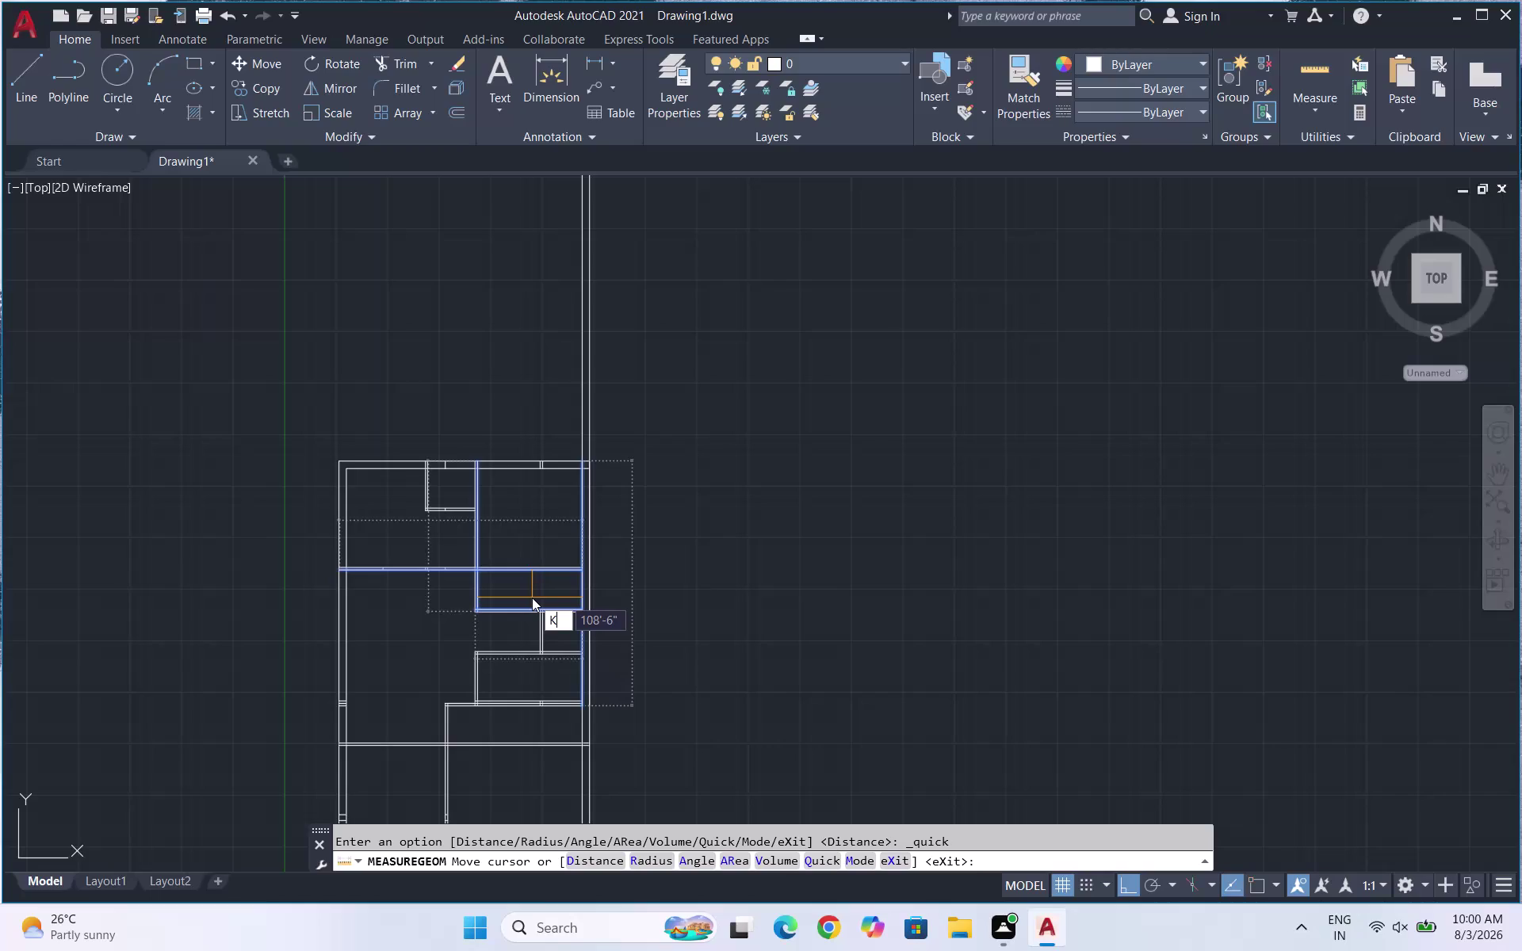
Cancel the Quick measurement of the floor-plan walls to leave an empty Command prompt.
key(m)
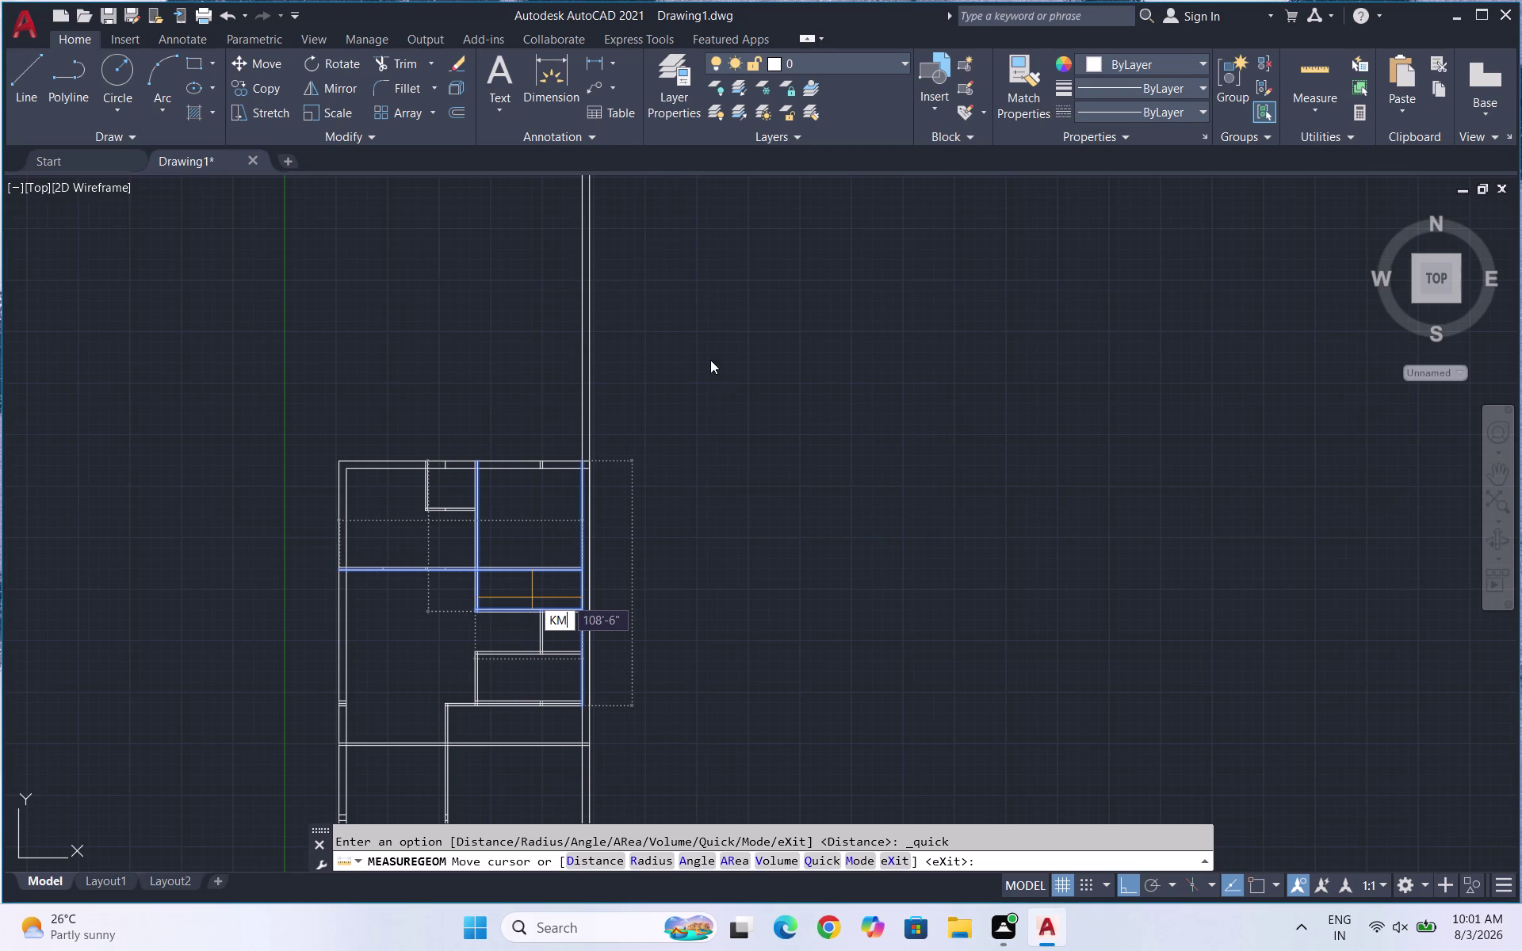
key(Escape)
key(Escape)
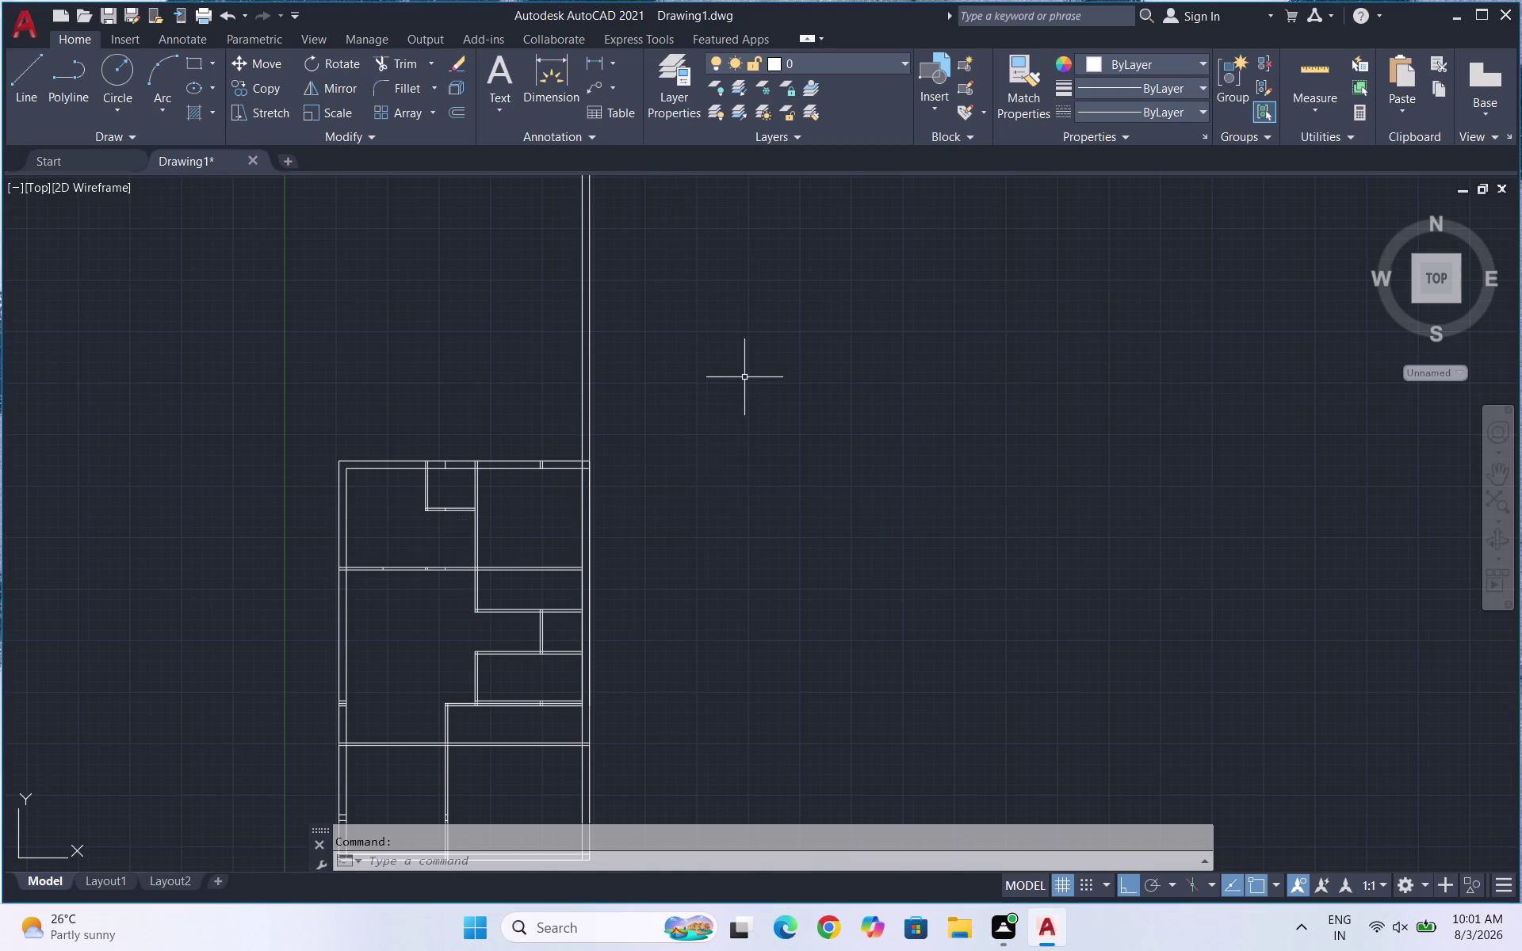
key(t)
key(r)
key(Return)
key(Return)
drag(730, 389, 410, 377)
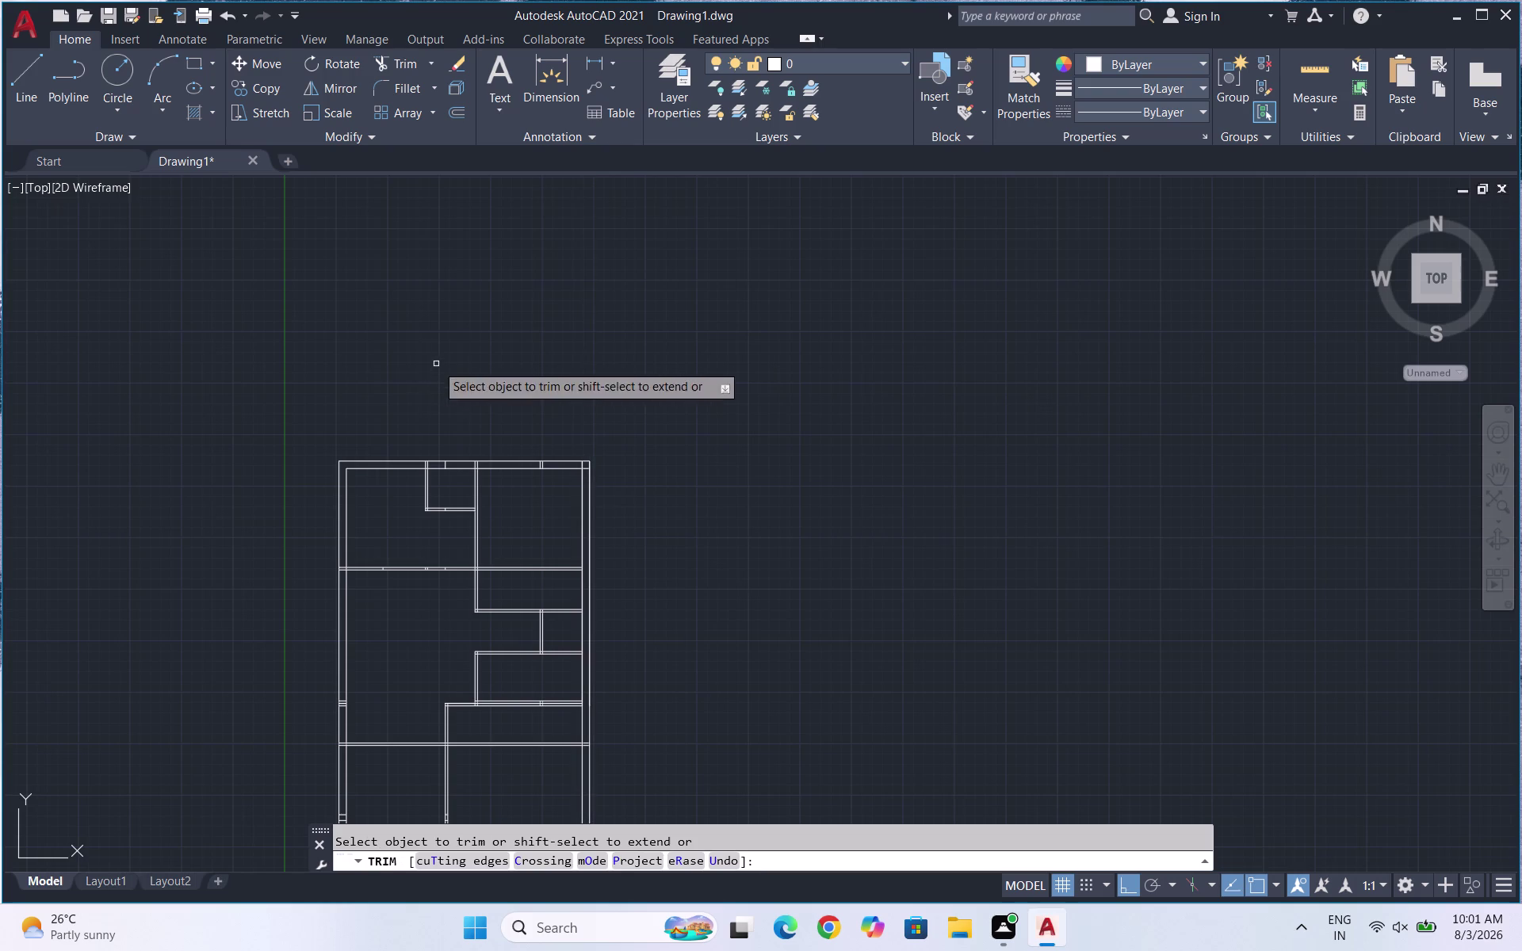
key(Escape)
scroll(down, 3)
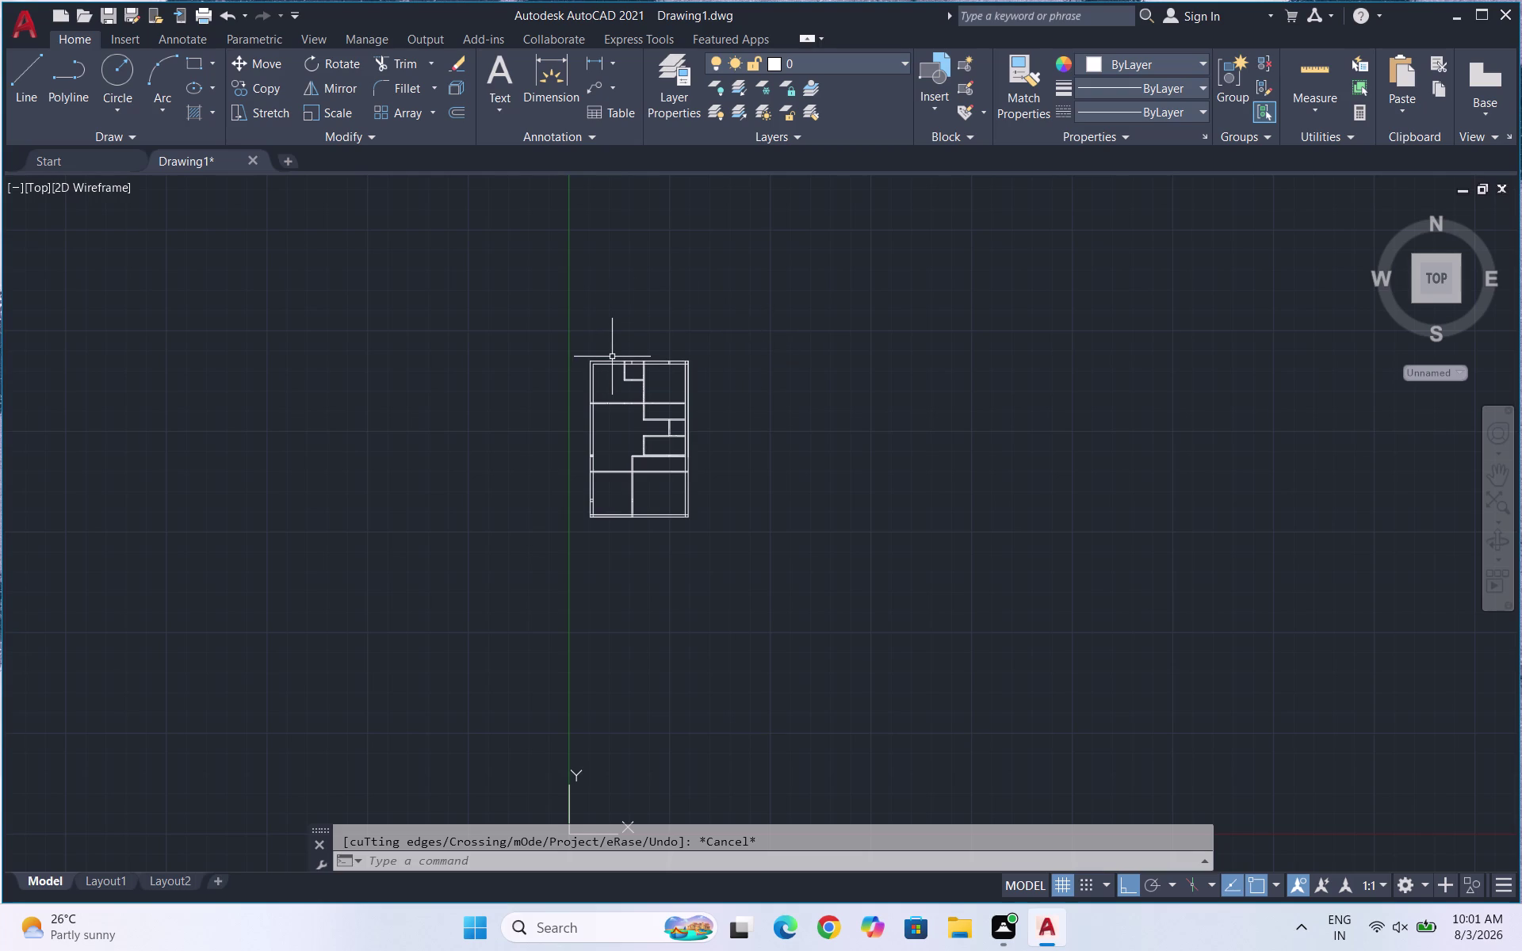
scroll(up, 3)
scroll(up, 3)
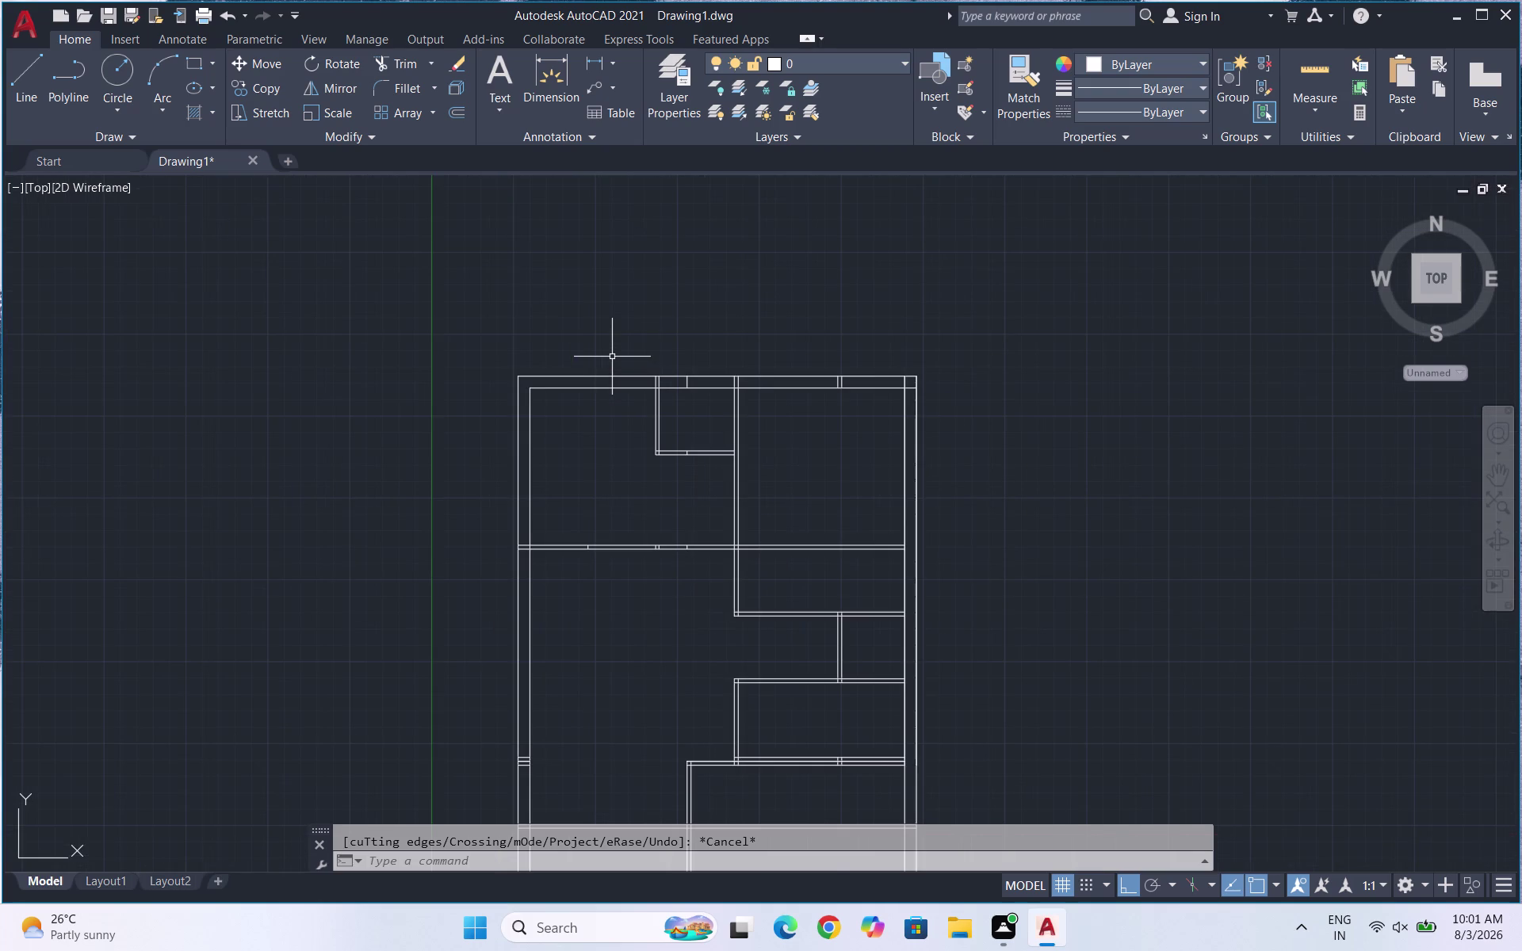